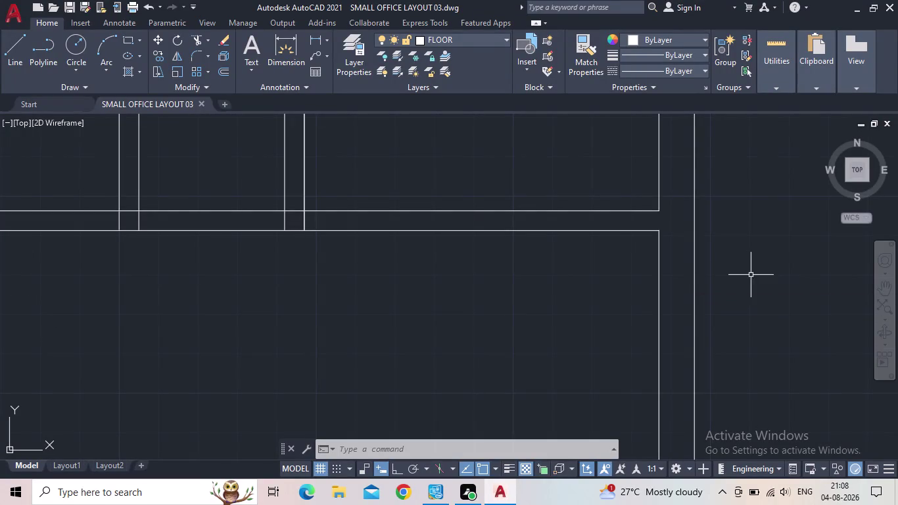
Zoom to the top wall and erase the first pair of short stray lines.
scroll(down, 3)
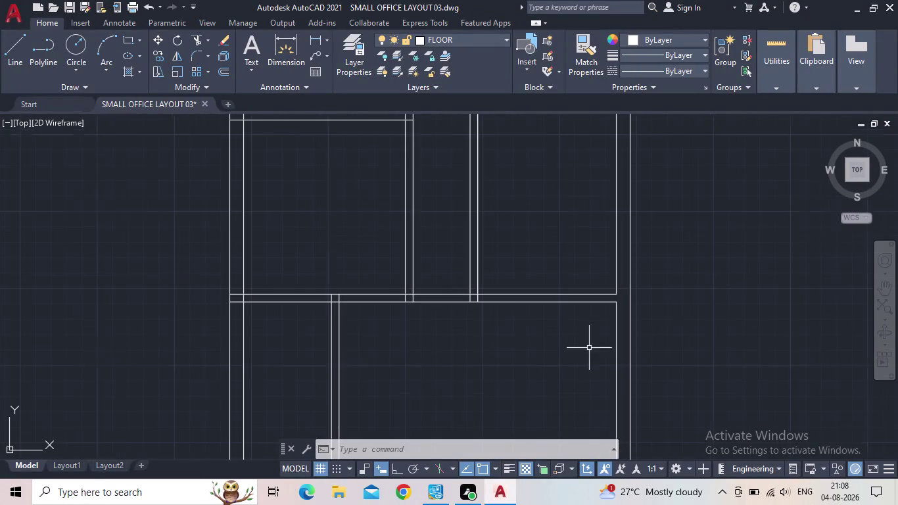
middle_drag(580, 347, 539, 306)
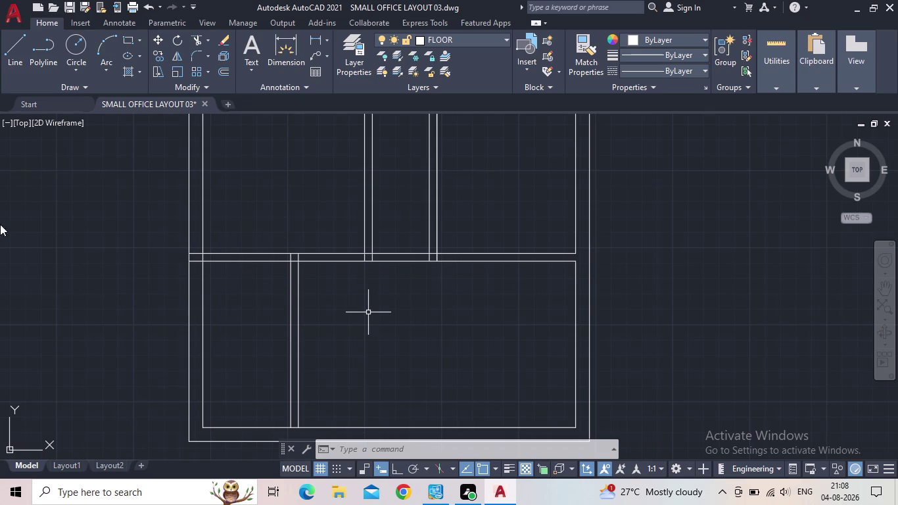
middle_click(419, 347)
scroll(down, 3)
scroll(up, 3)
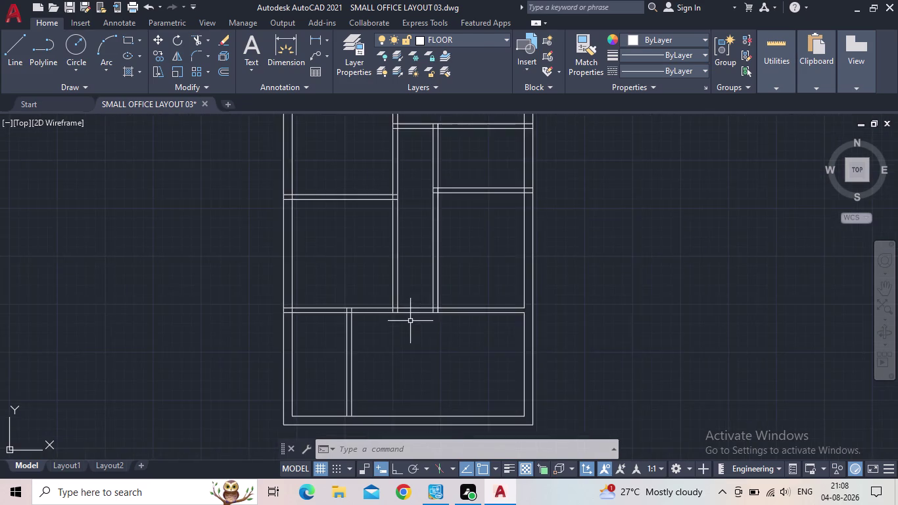
middle_drag(409, 307, 387, 366)
scroll(up, 3)
scroll(down, 3)
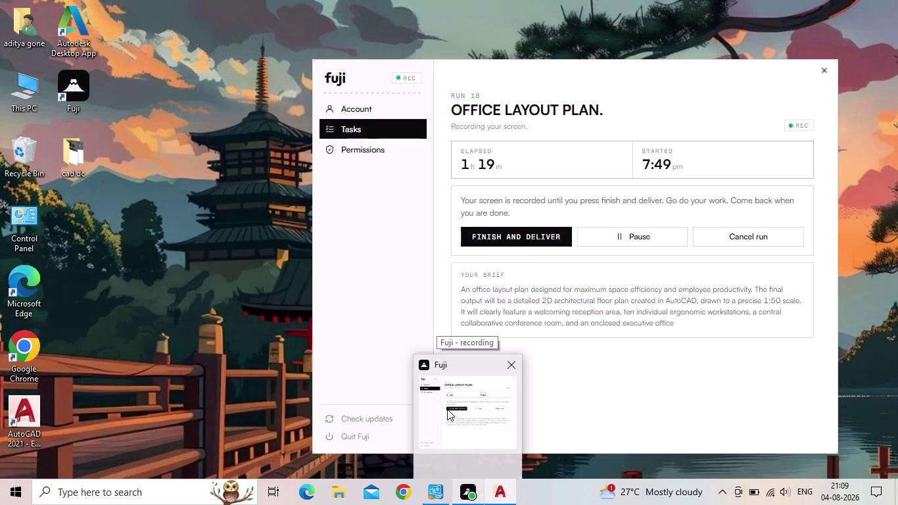
middle_click(259, 371)
scroll(down, 3)
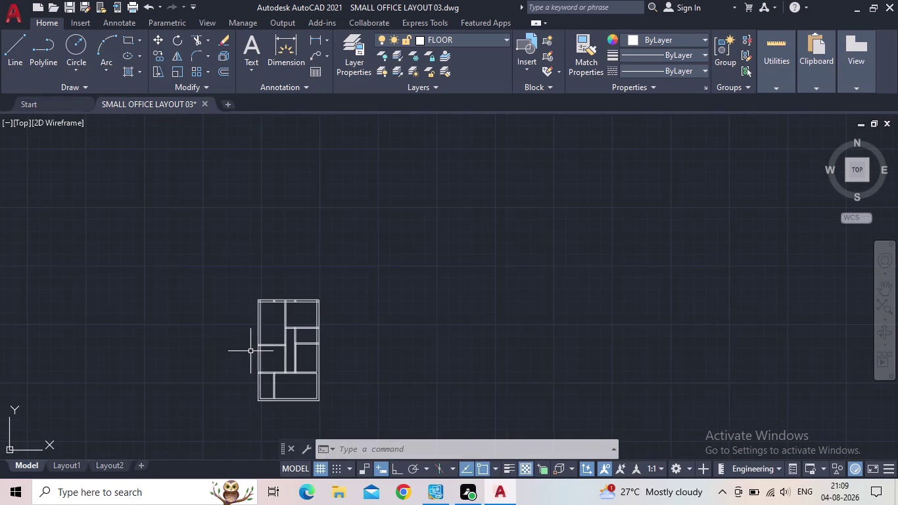
scroll(up, 3)
scroll(up, 3)
scroll(up, 3)
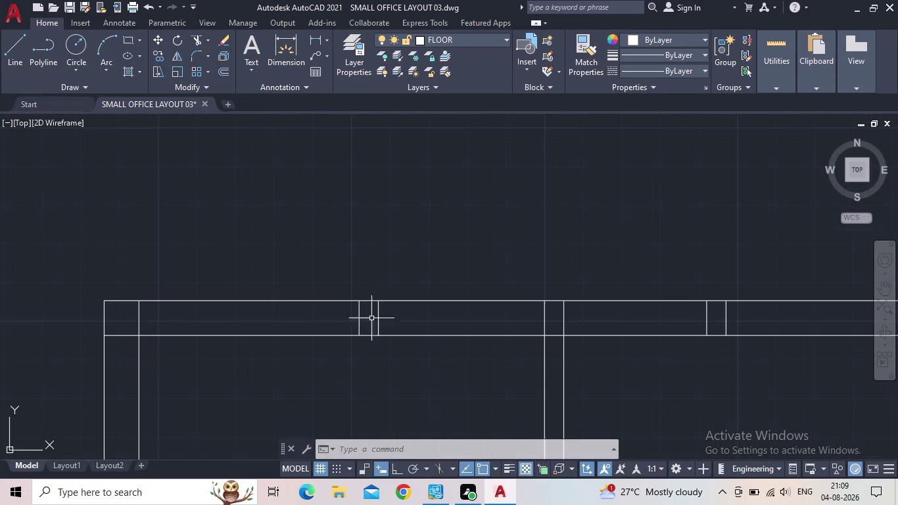
click(393, 319)
click(338, 318)
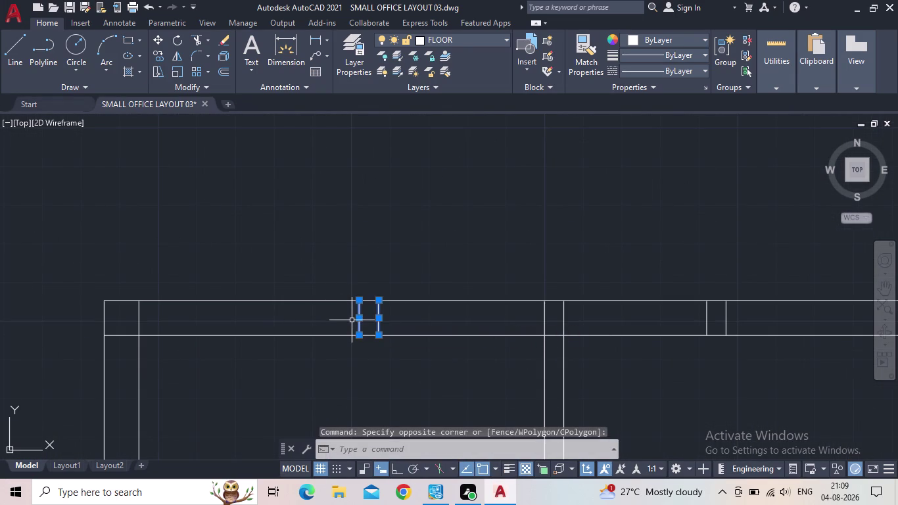
key(Delete)
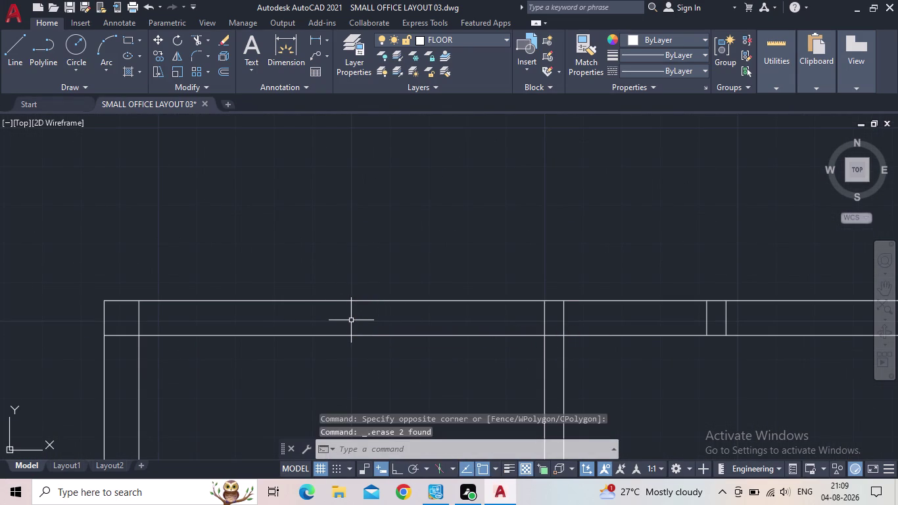
Erase the second pair of short stray lines in the top wall.
scroll(down, 3)
scroll(up, 3)
middle_drag(815, 306, 709, 349)
click(707, 347)
click(657, 349)
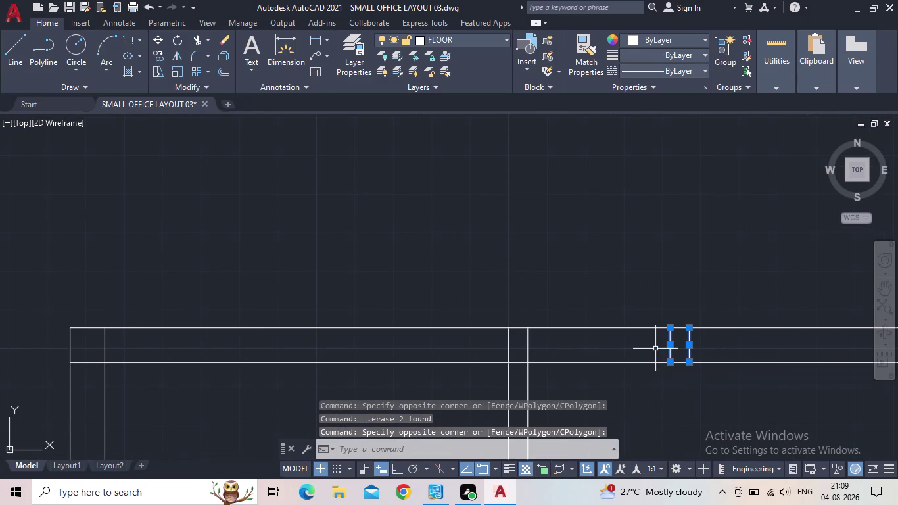
key(Delete)
Pan to another room's top wall and use the top-left ribbon control twice.
scroll(down, 3)
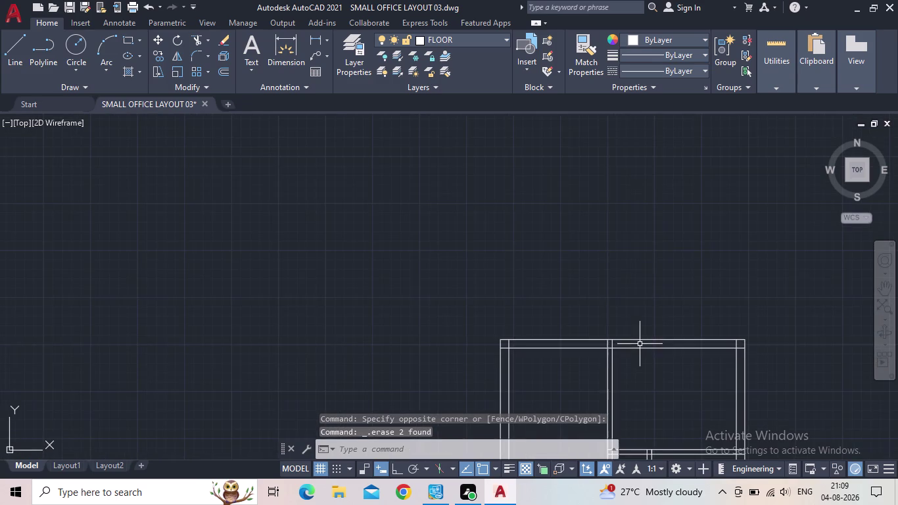
middle_drag(639, 343, 608, 316)
scroll(up, 3)
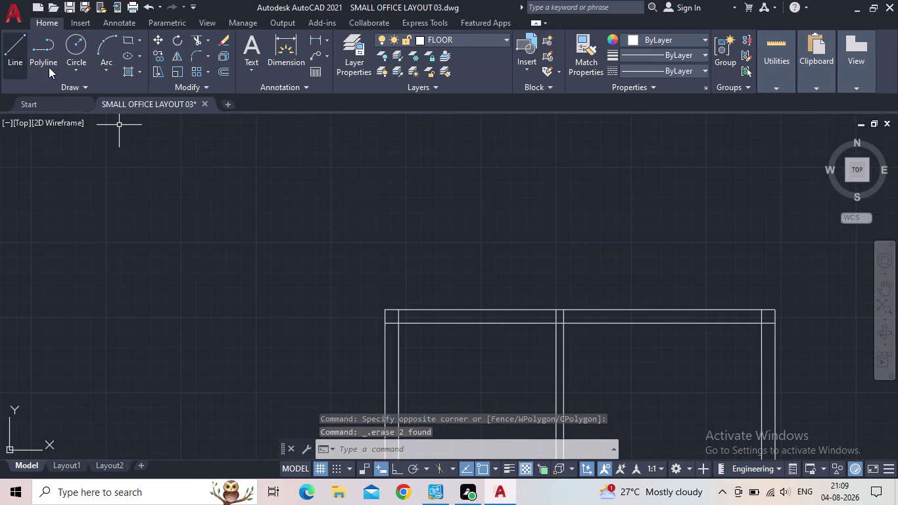
click(207, 44)
click(207, 44)
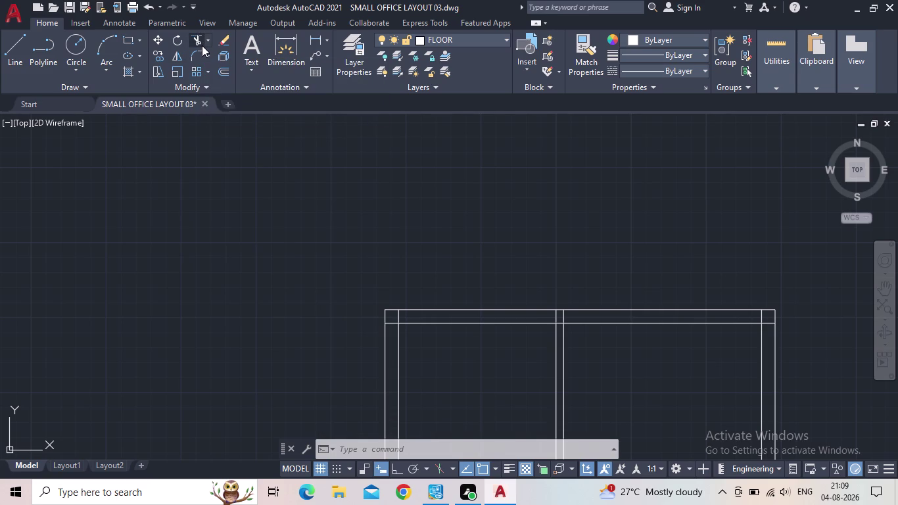